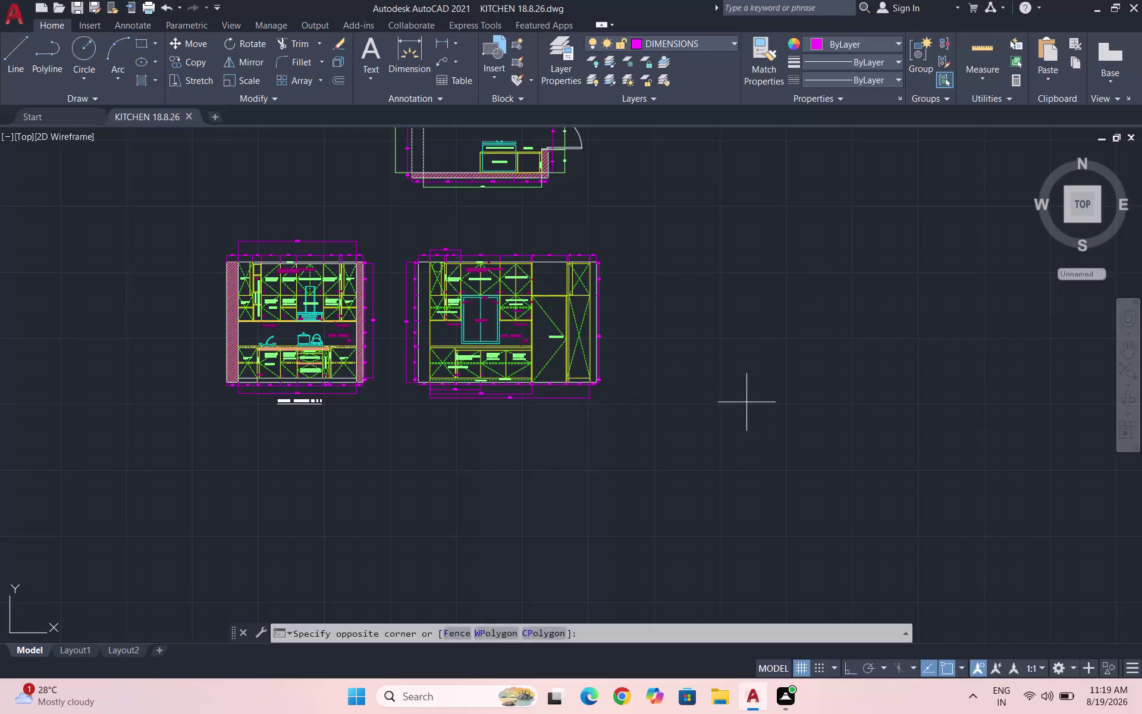
Cancel the empty selection window and quick-save the KITCHEN drawing.
triple_click(742, 403)
drag(747, 406, 748, 412)
double_click(751, 414)
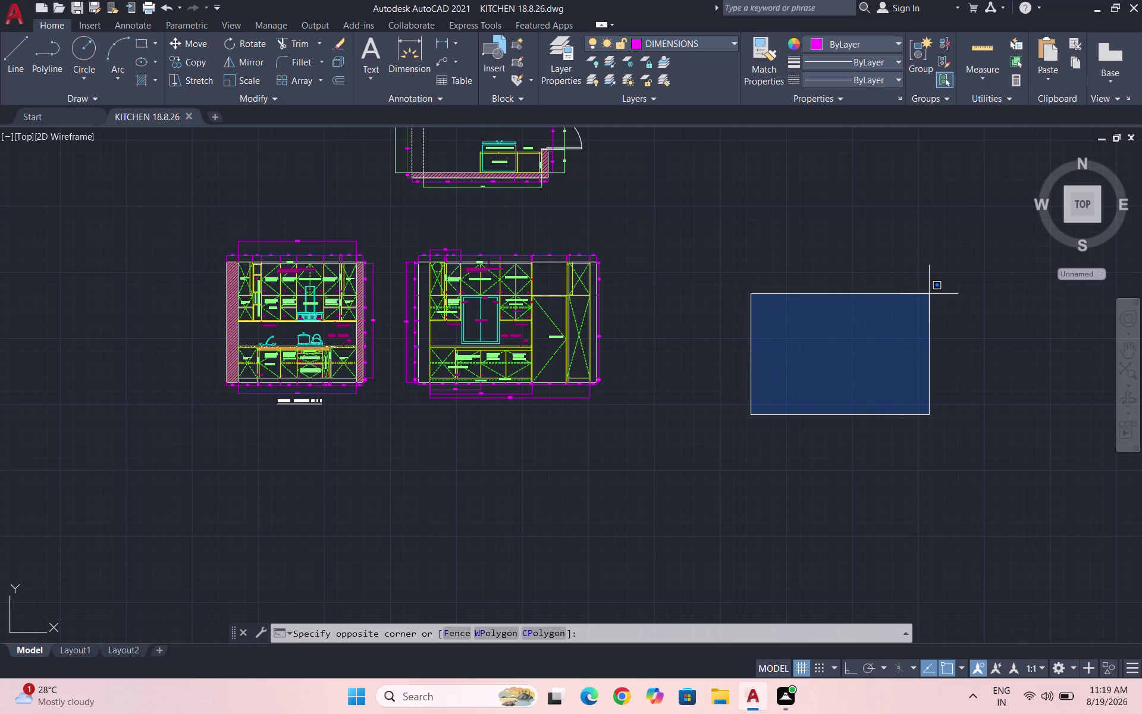
key(Escape)
key(ctrl+s)
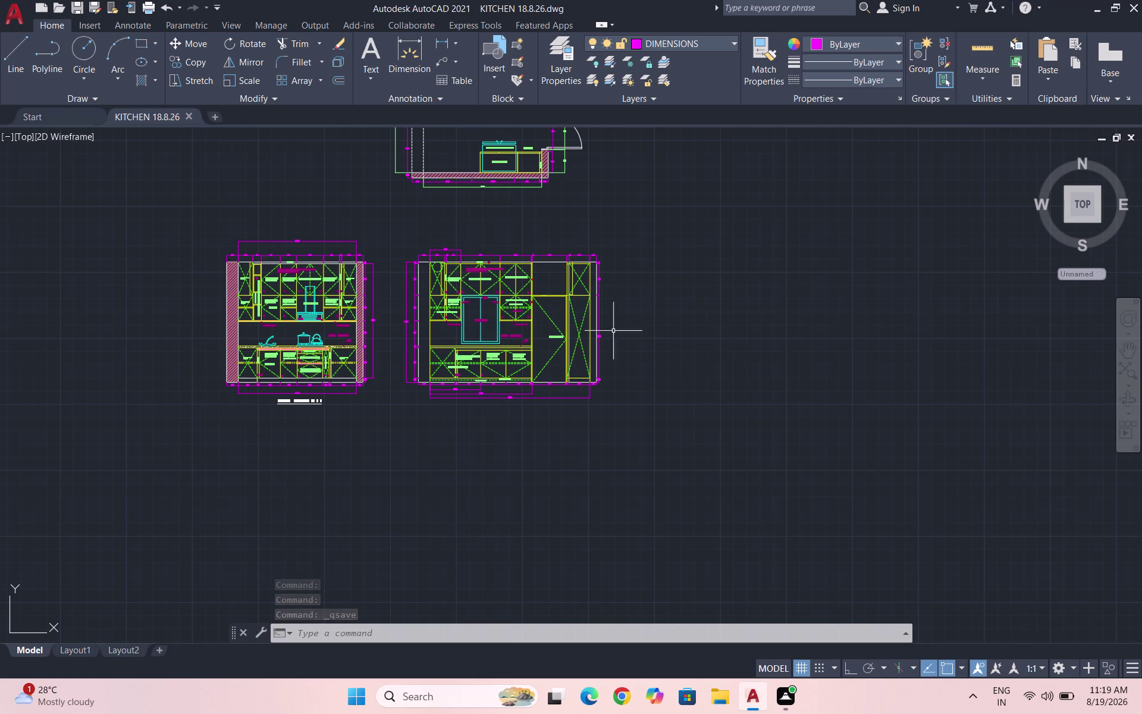
Copy the KITCHEN ELEVATION AT - A title and underline beneath the second elevation.
scroll(up, 3)
drag(388, 475, 360, 465)
click(188, 437)
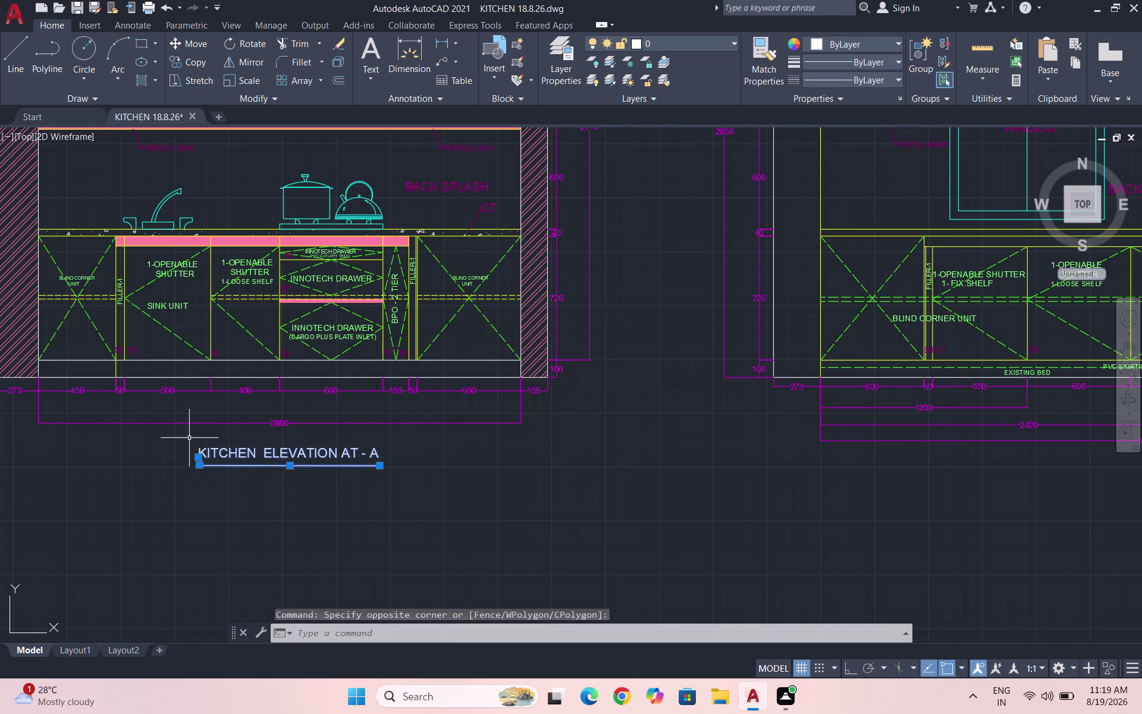
text(CO)
key(Return)
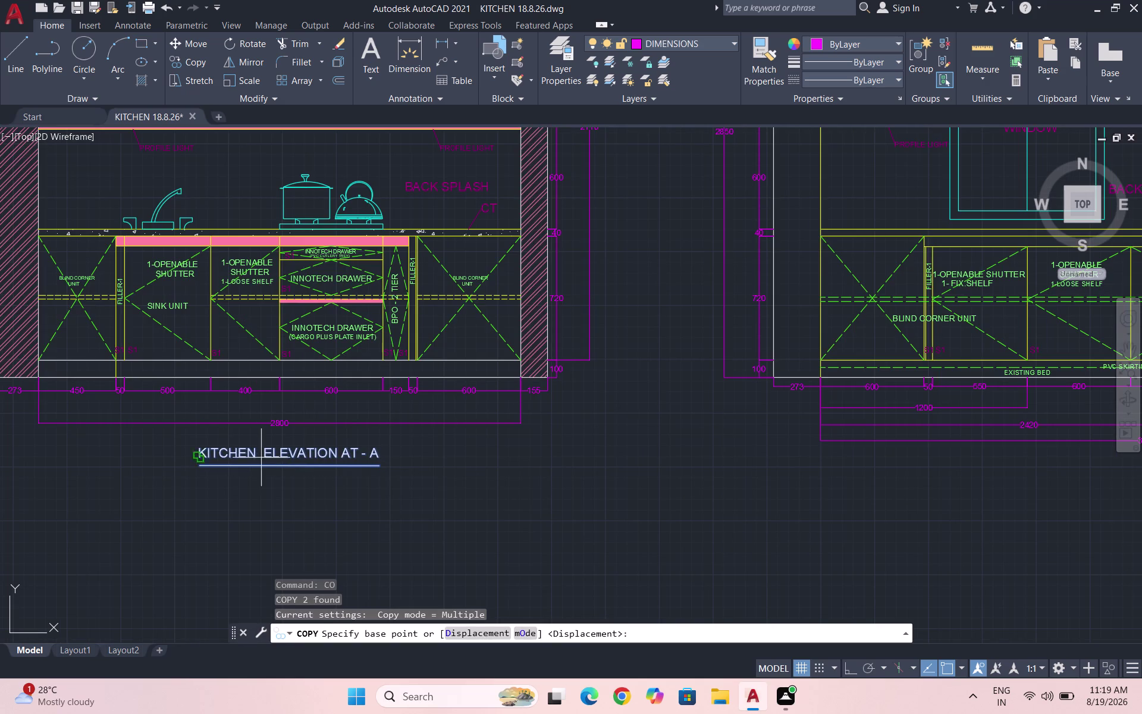
click(255, 464)
scroll(down, 3)
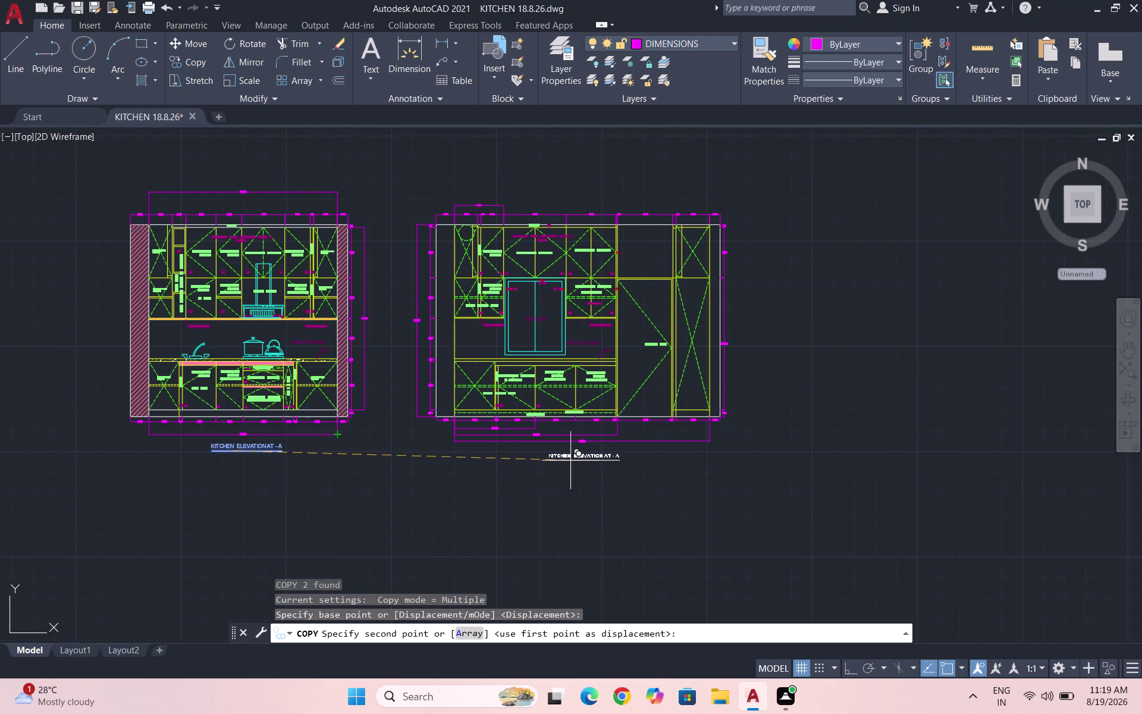
click(562, 459)
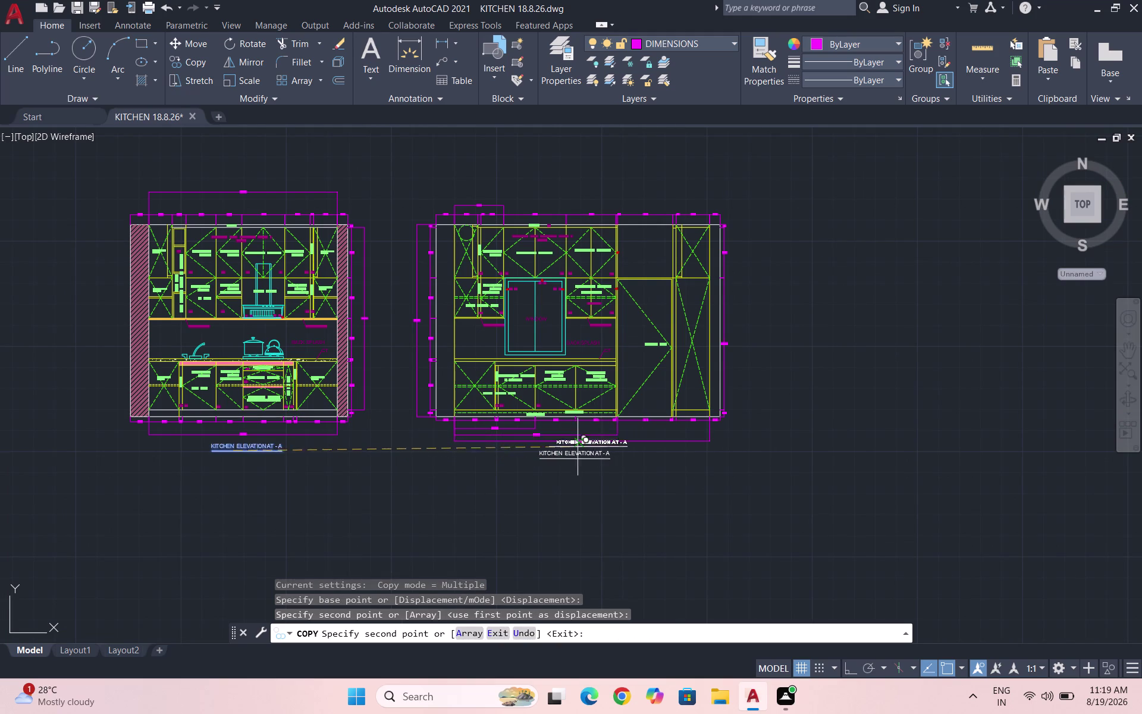
scroll(up, 3)
key(Escape)
Edit the copied title text, removing the final letter A.
scroll(up, 3)
triple_click(791, 491)
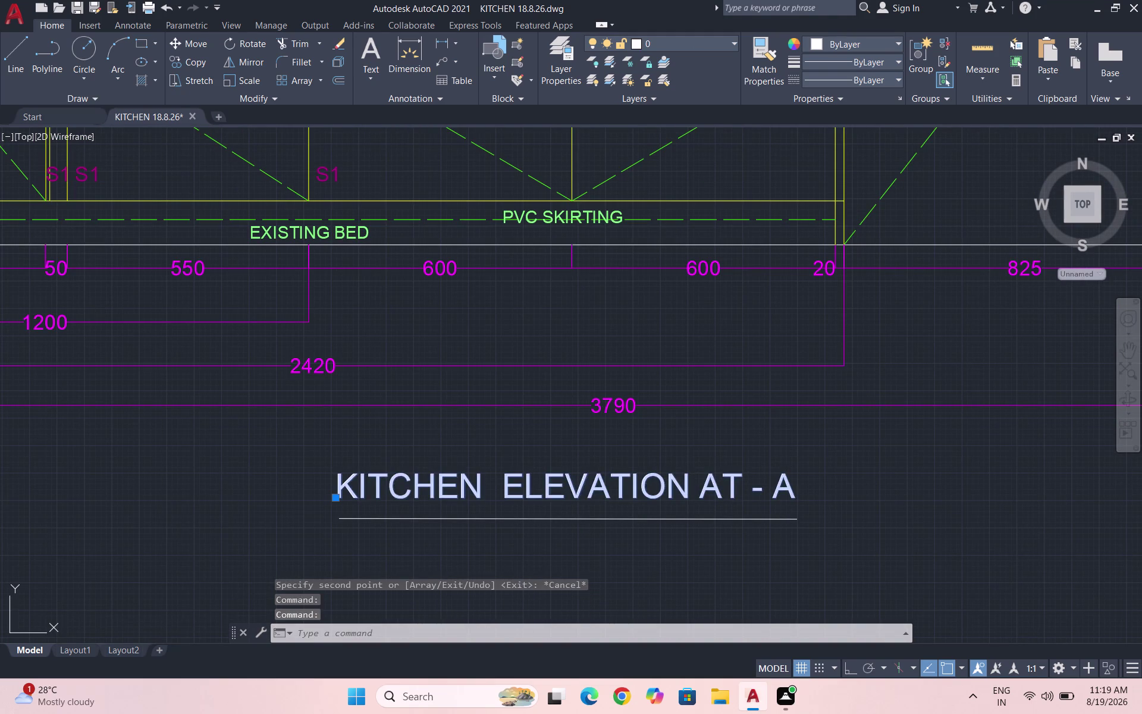
click(788, 495)
key(BackSpace)
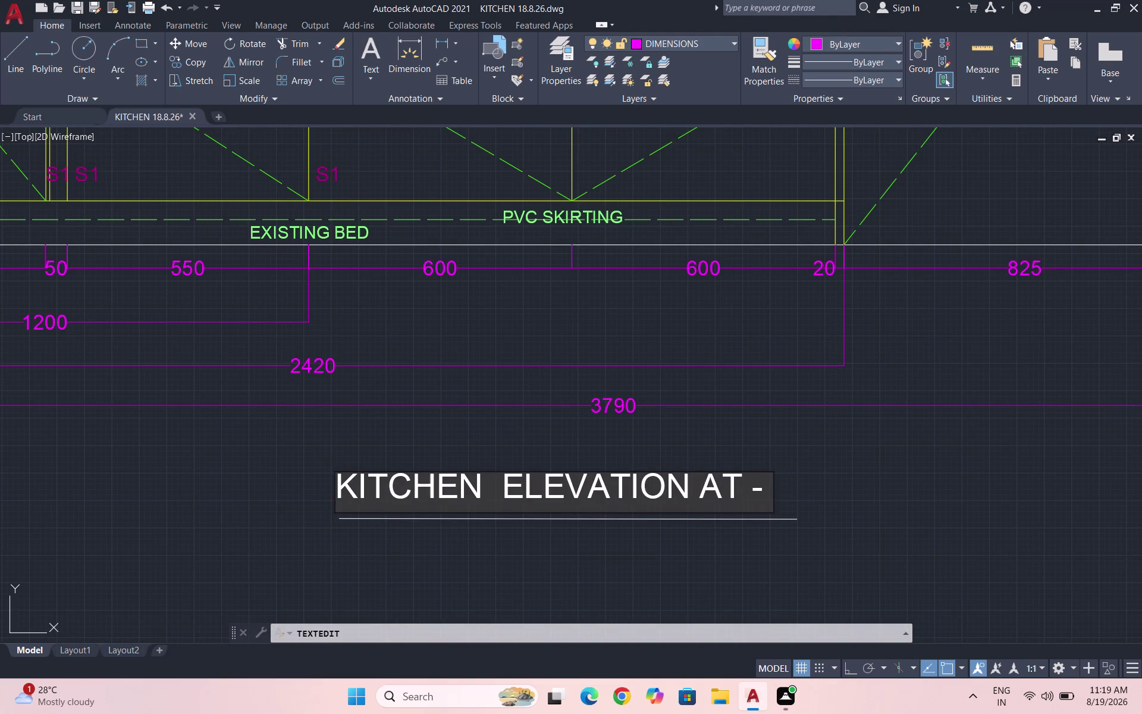
key(b)
click(933, 545)
key(Escape)
scroll(down, 3)
scroll(up, 3)
scroll(down, 3)
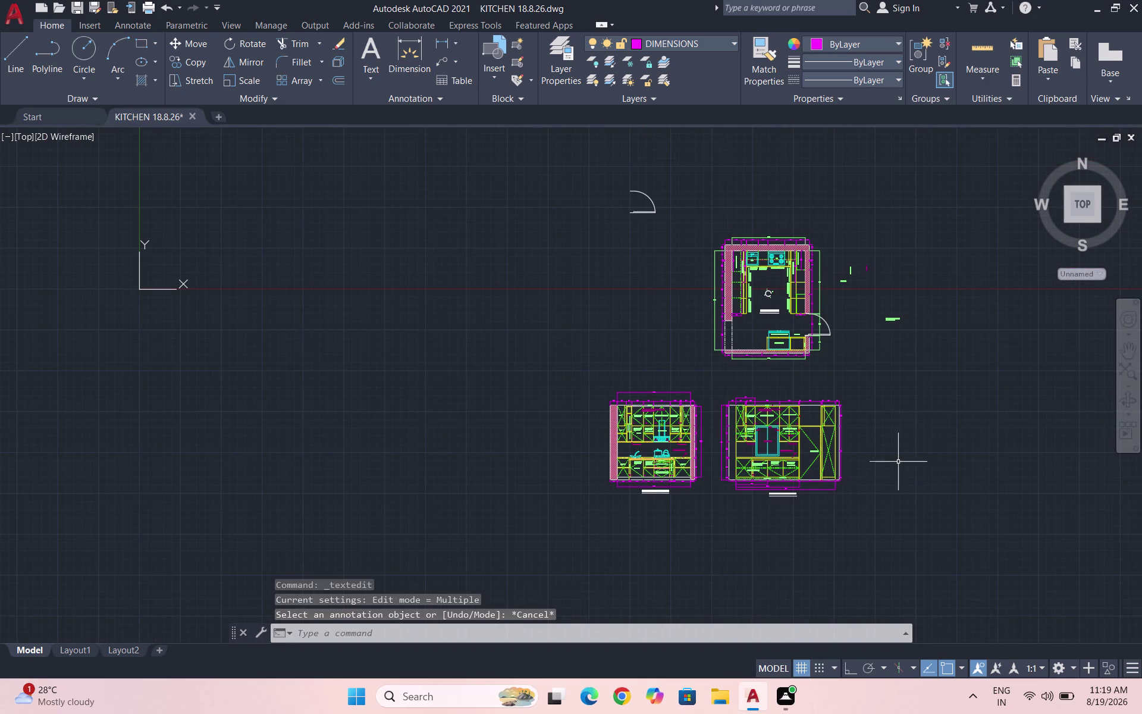
Try selecting the kitchen plan and starting a MOVE, then cancel.
scroll(up, 3)
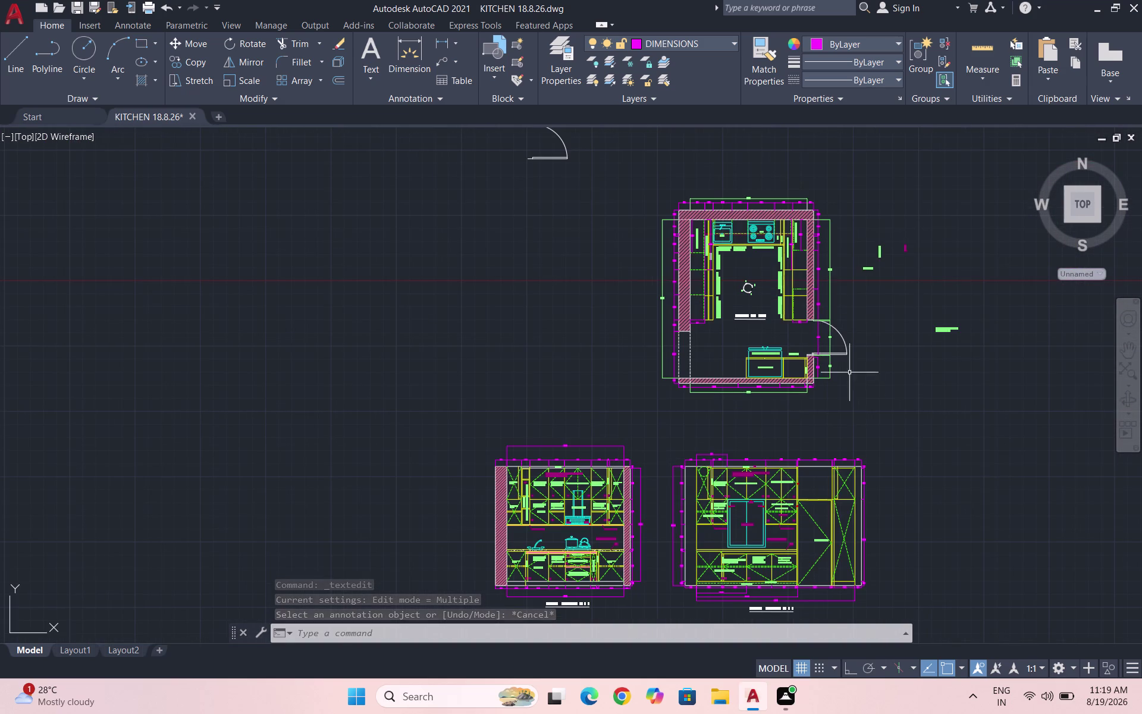
click(856, 396)
key(Escape)
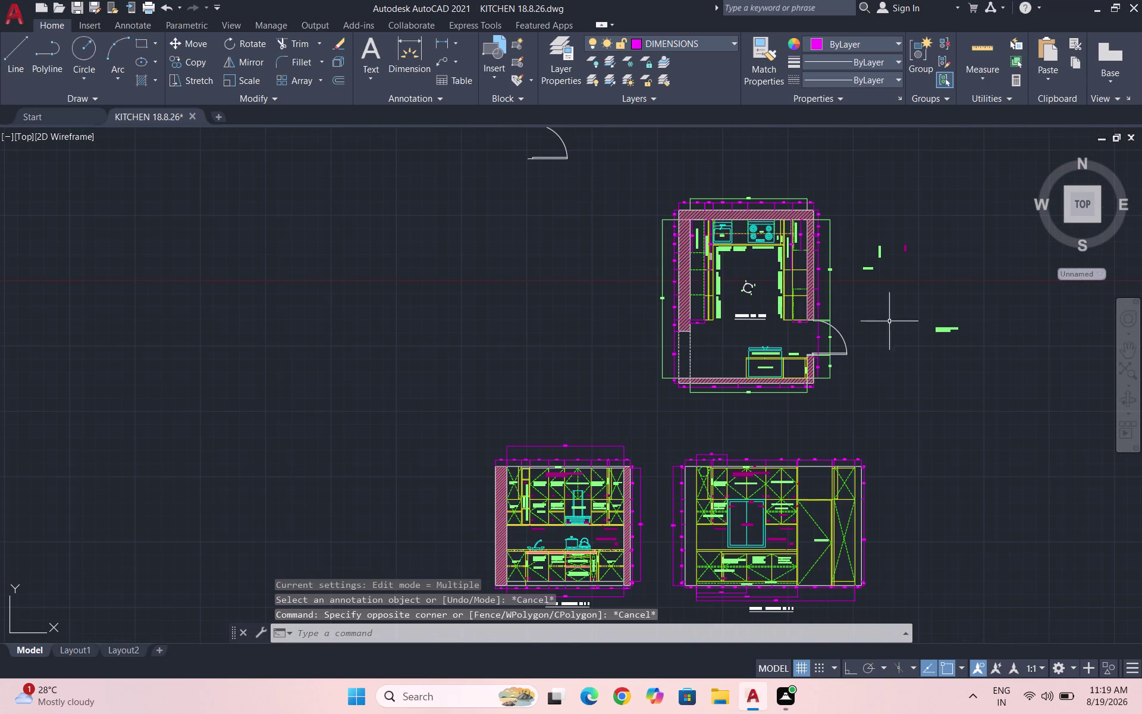
drag(868, 417, 860, 413)
key(Escape)
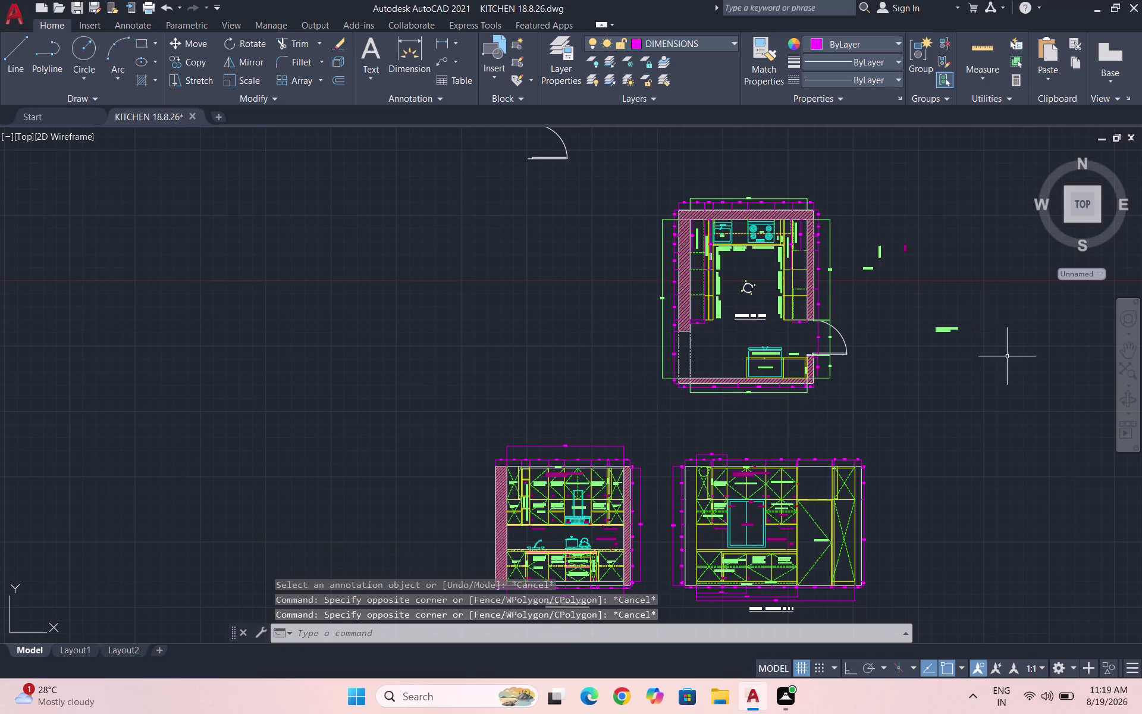
drag(1007, 358, 918, 328)
click(848, 219)
key(m)
key(Return)
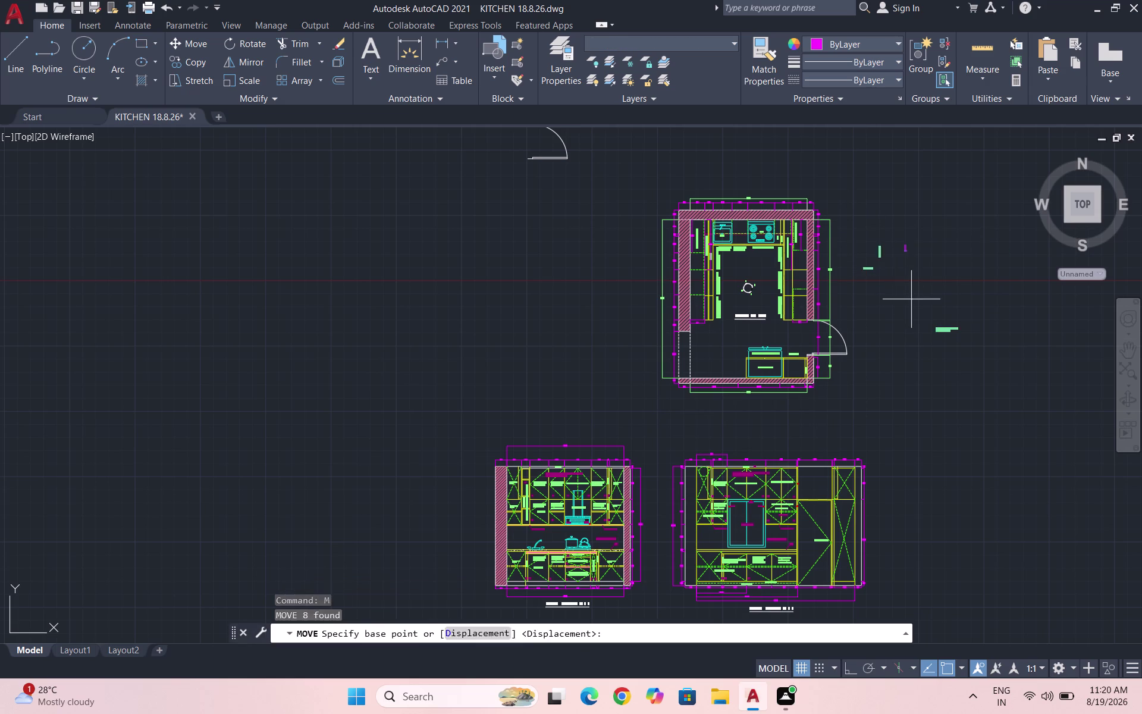
drag(911, 299, 930, 298)
click(992, 298)
key(Escape)
Crossing-select the kitchen plan and, with Ortho on, move it 1906 left.
drag(875, 405, 840, 412)
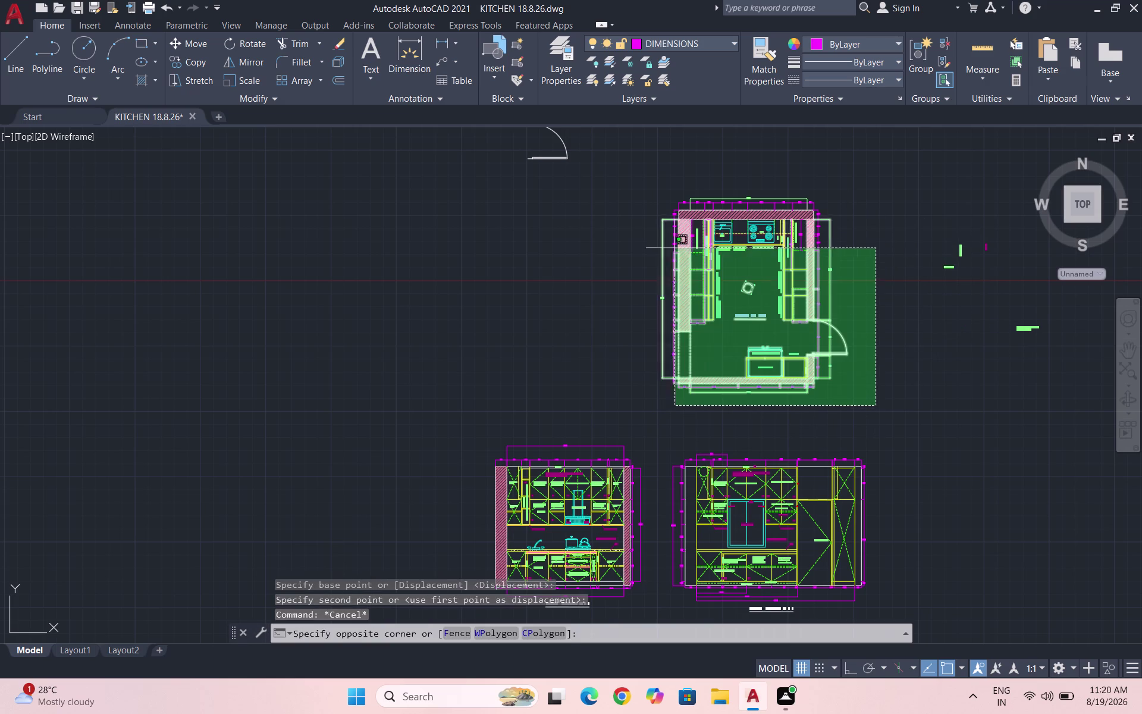
click(637, 179)
key(F8)
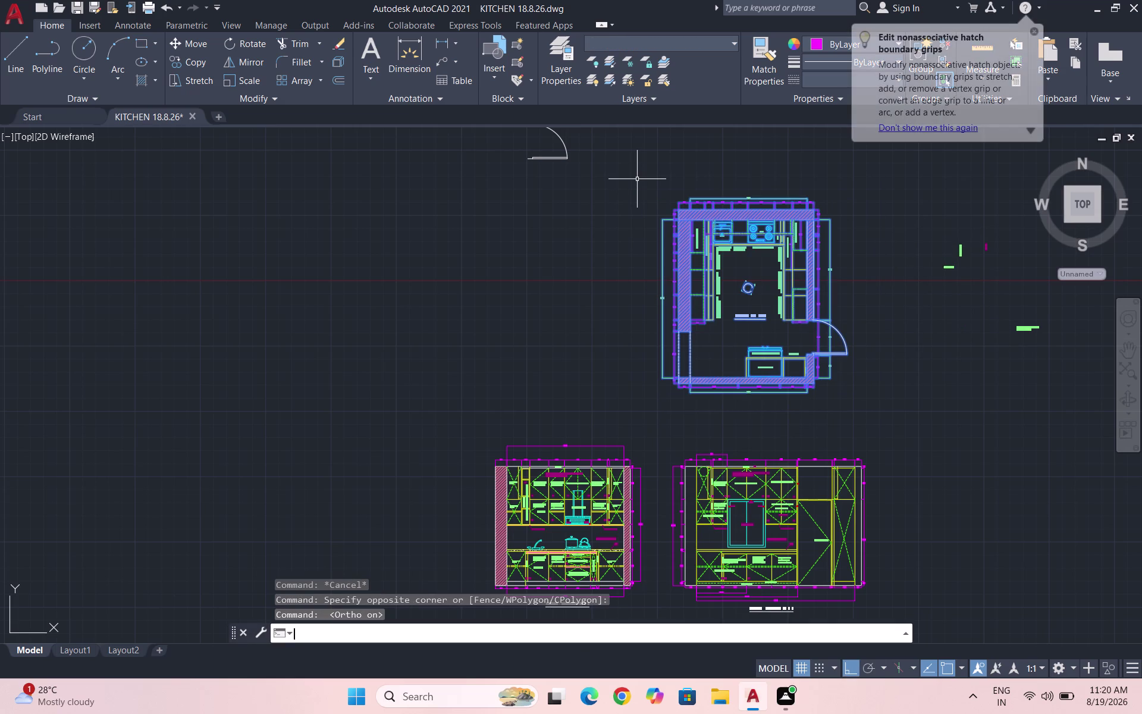
key(m)
key(Return)
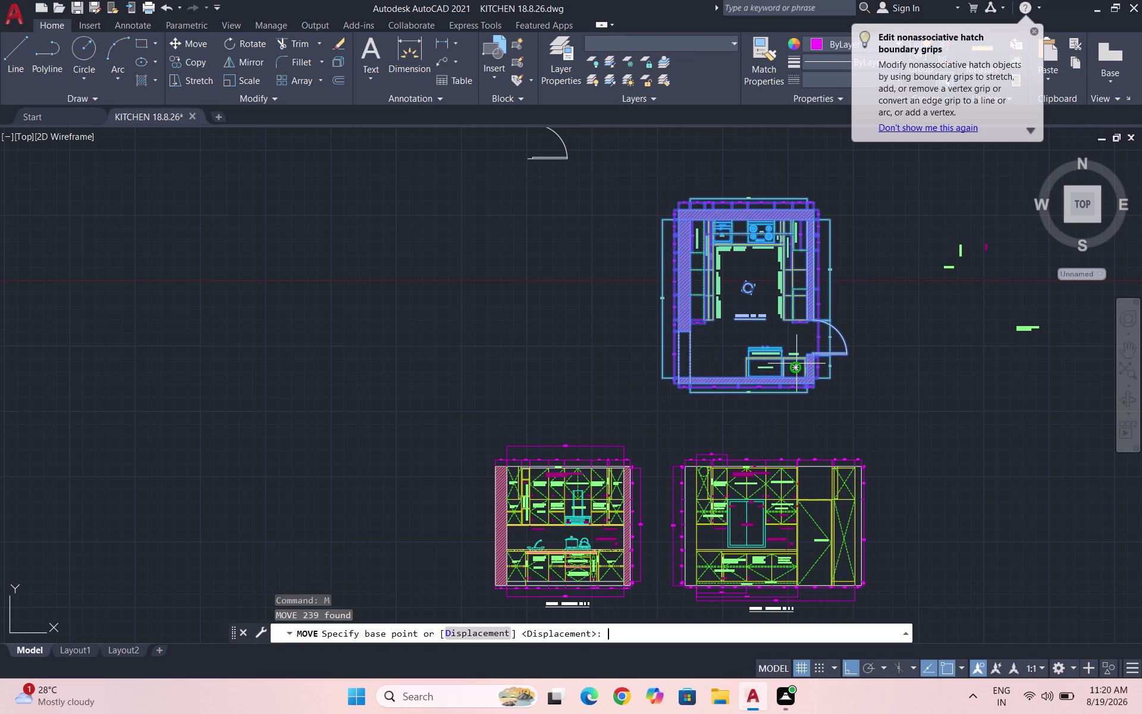
click(720, 329)
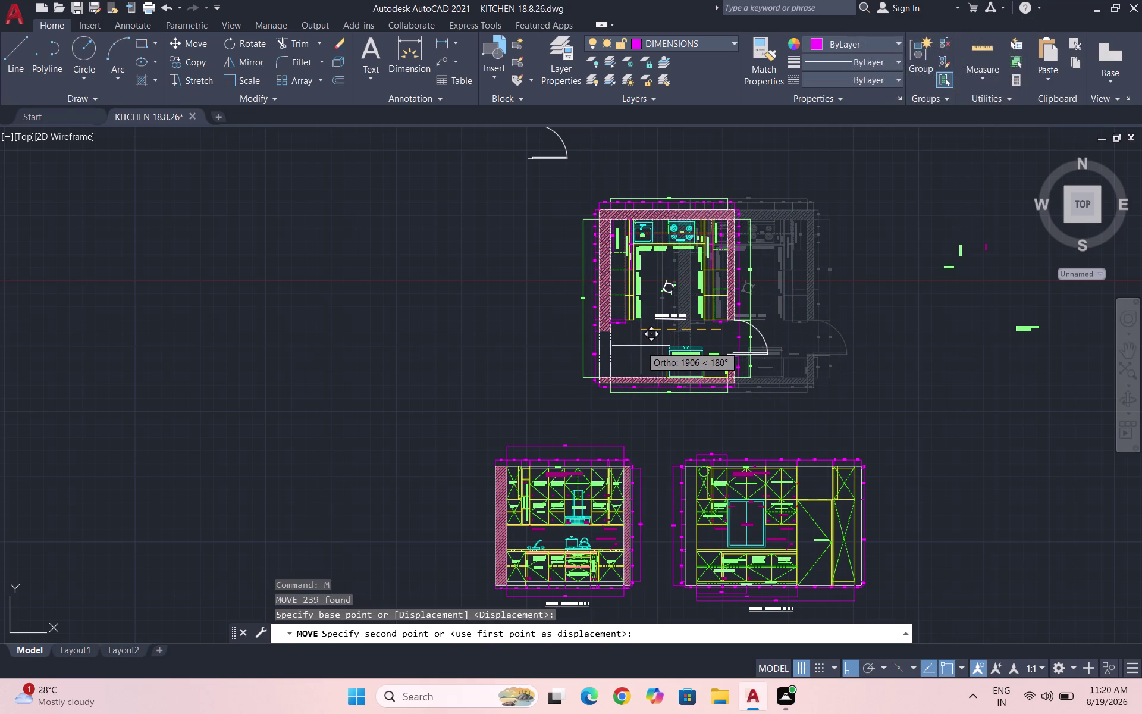
click(641, 346)
Clear the selection and save the drawing.
scroll(down, 3)
key(Escape)
key(Escape)
key(Escape)
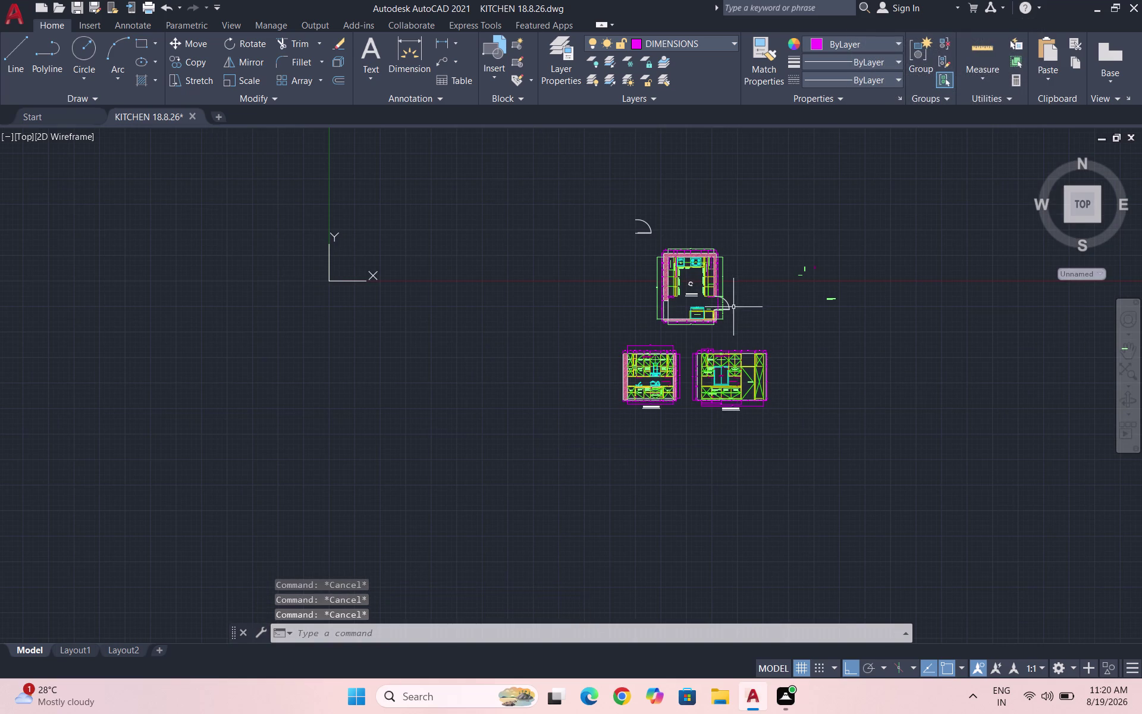
key(ctrl+s)
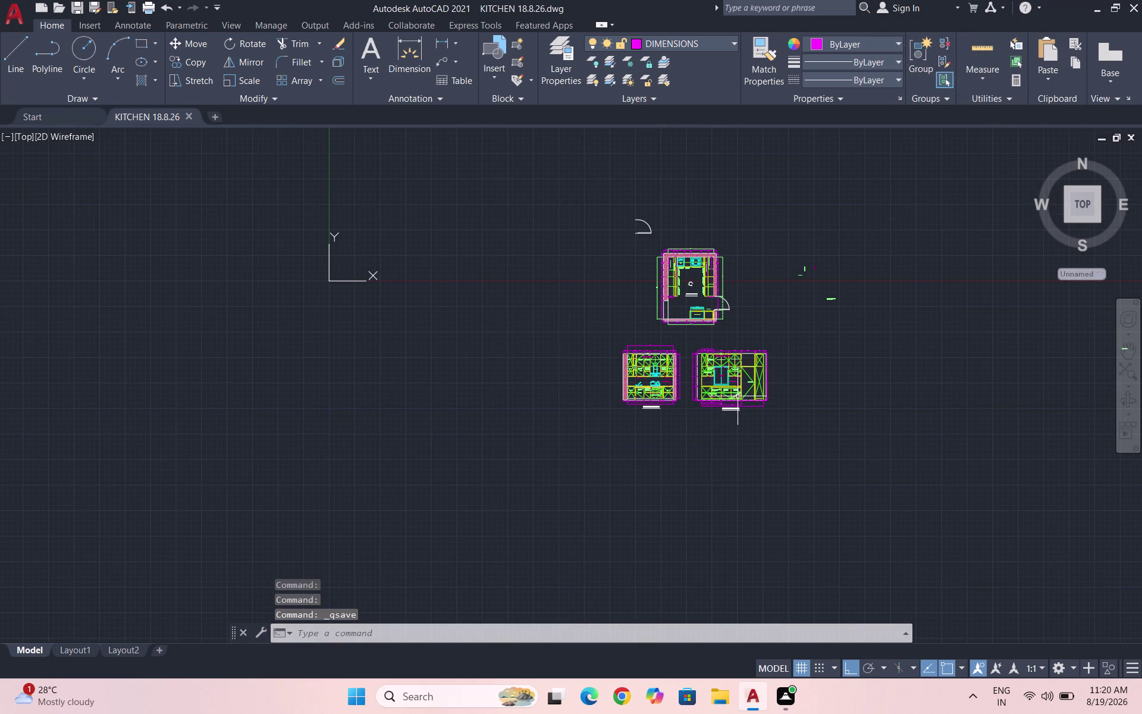